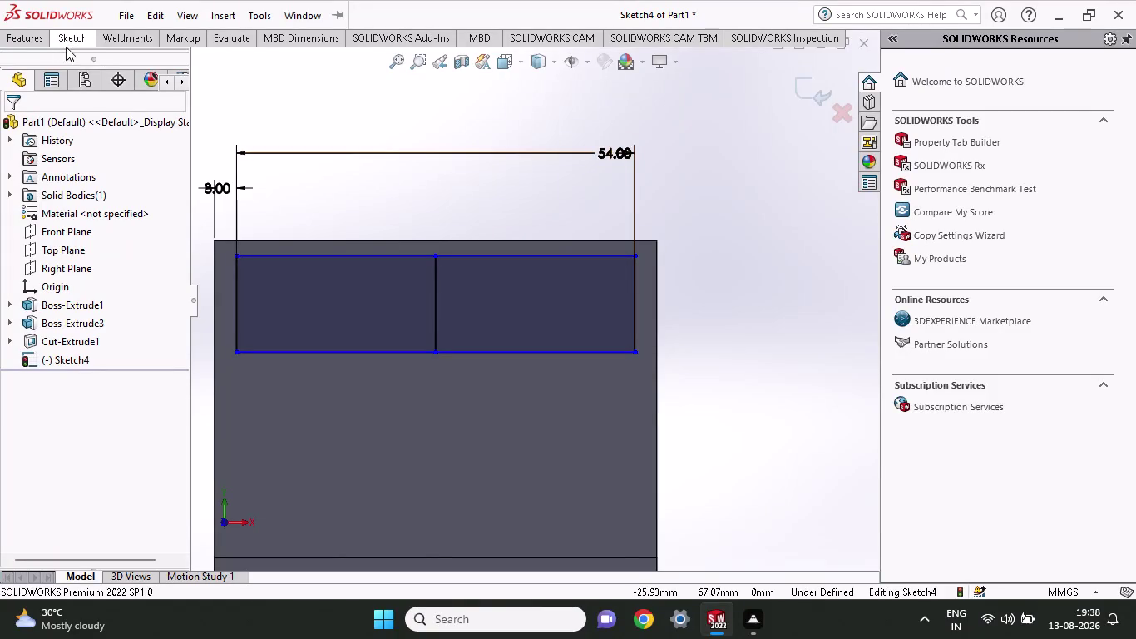
Offset the middle dividing line 1 mm to the left.
click(67, 44)
click(329, 68)
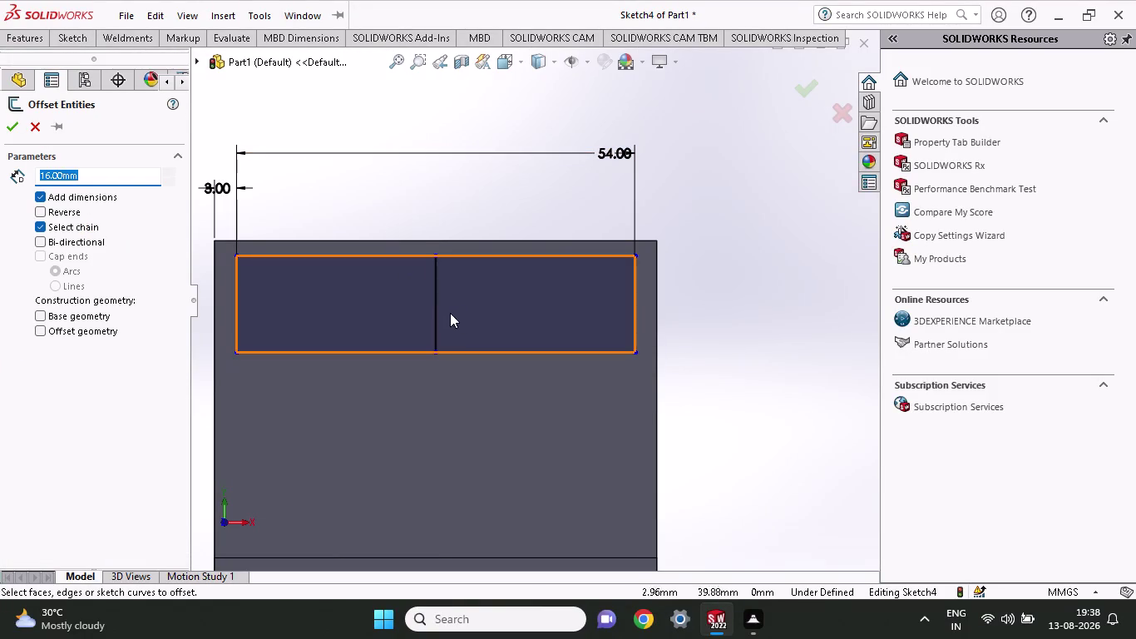
click(432, 309)
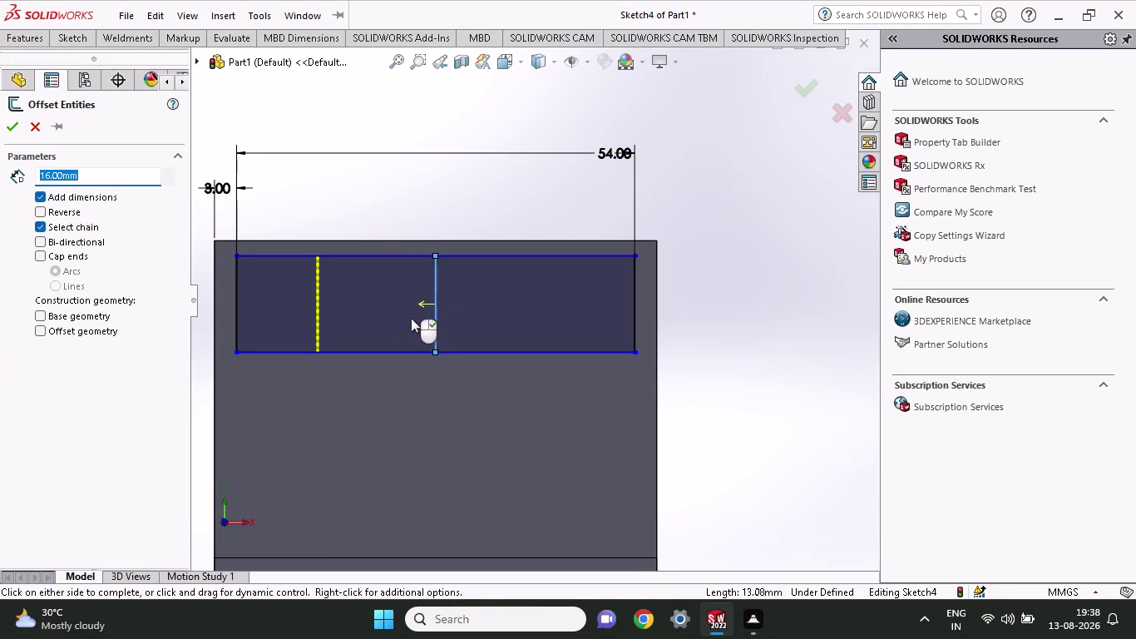
drag(108, 176, 0, 186)
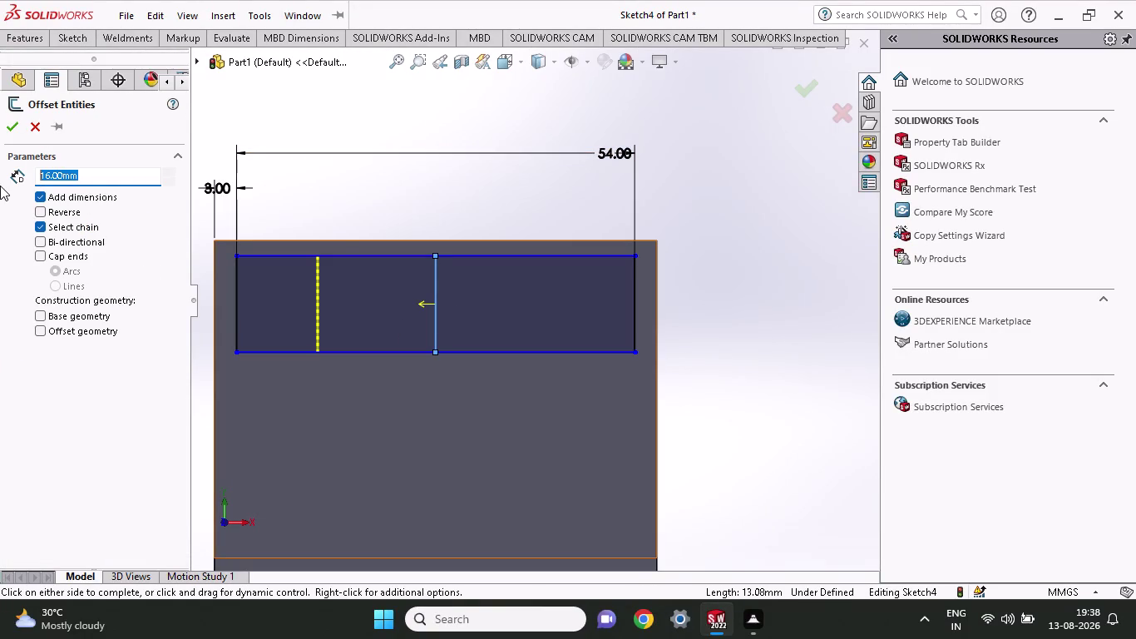
key(1)
key(Return)
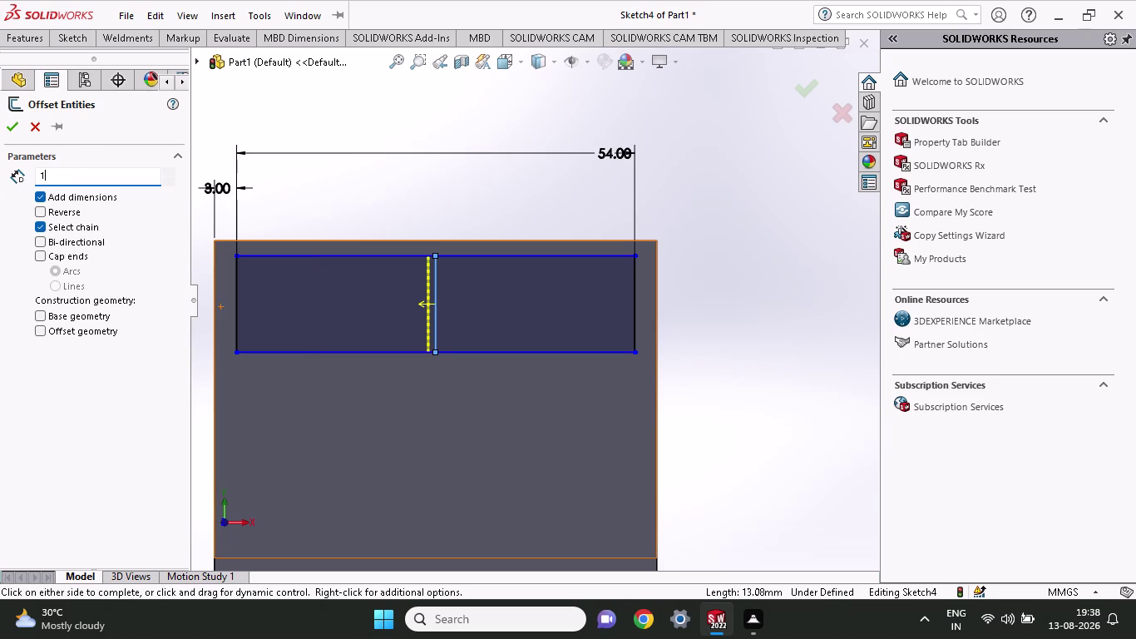
click(9, 134)
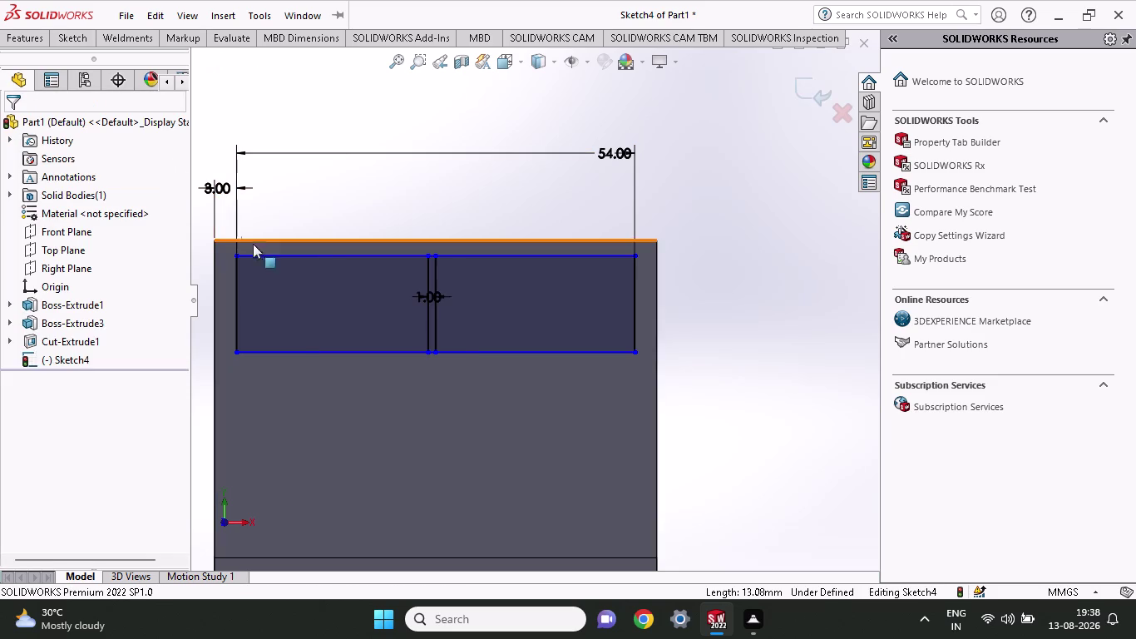
Offset the middle line 1 mm to the right using Reverse.
click(82, 45)
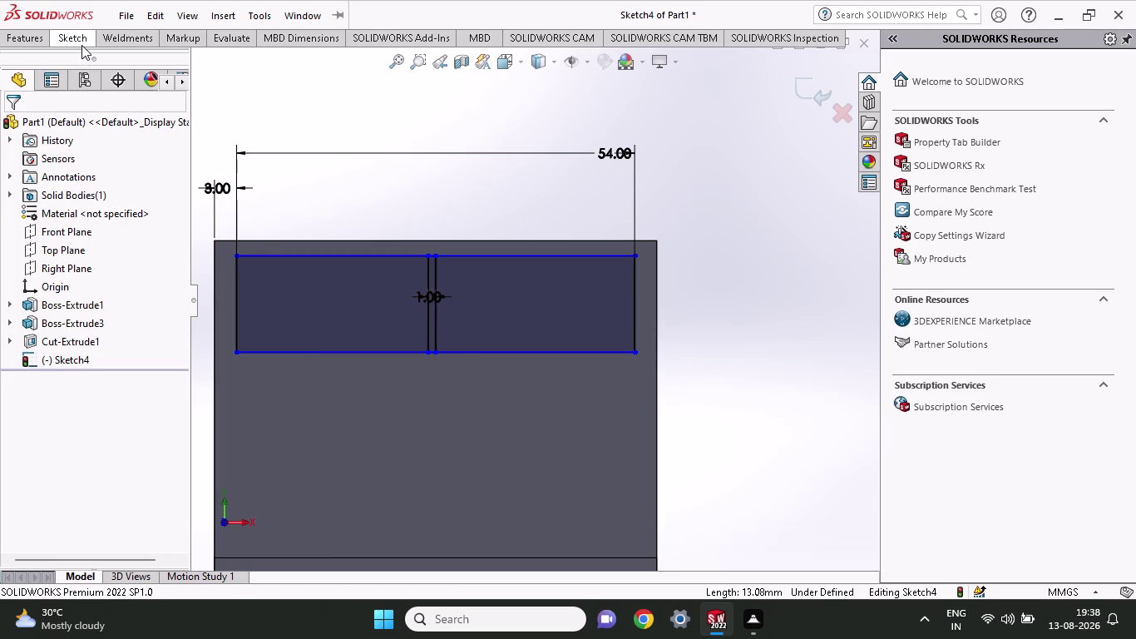
click(319, 71)
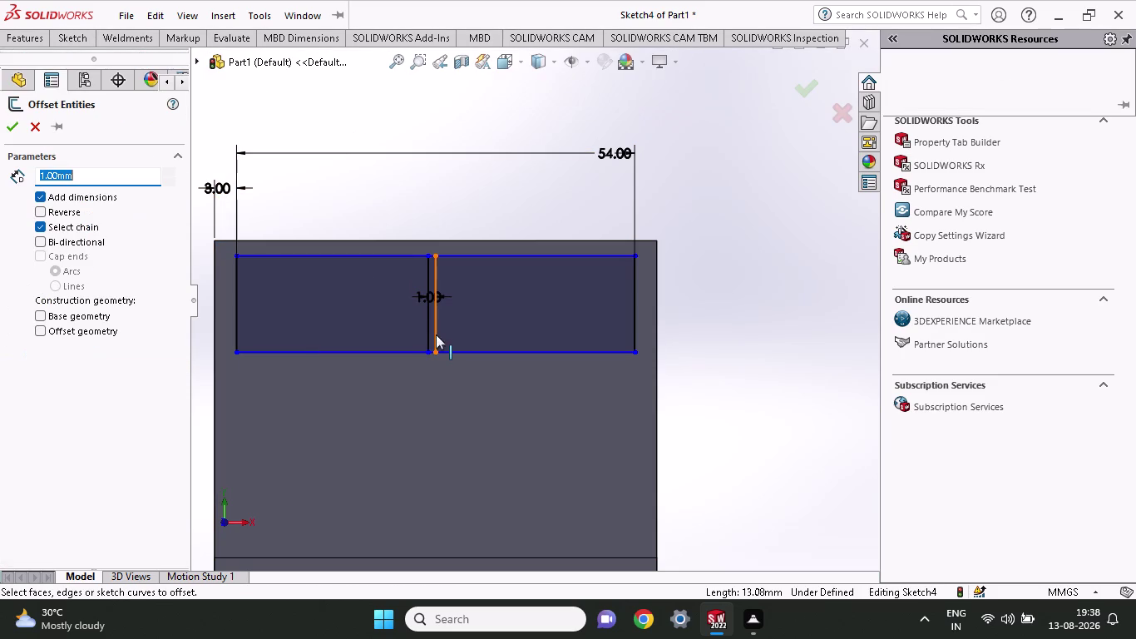
click(435, 334)
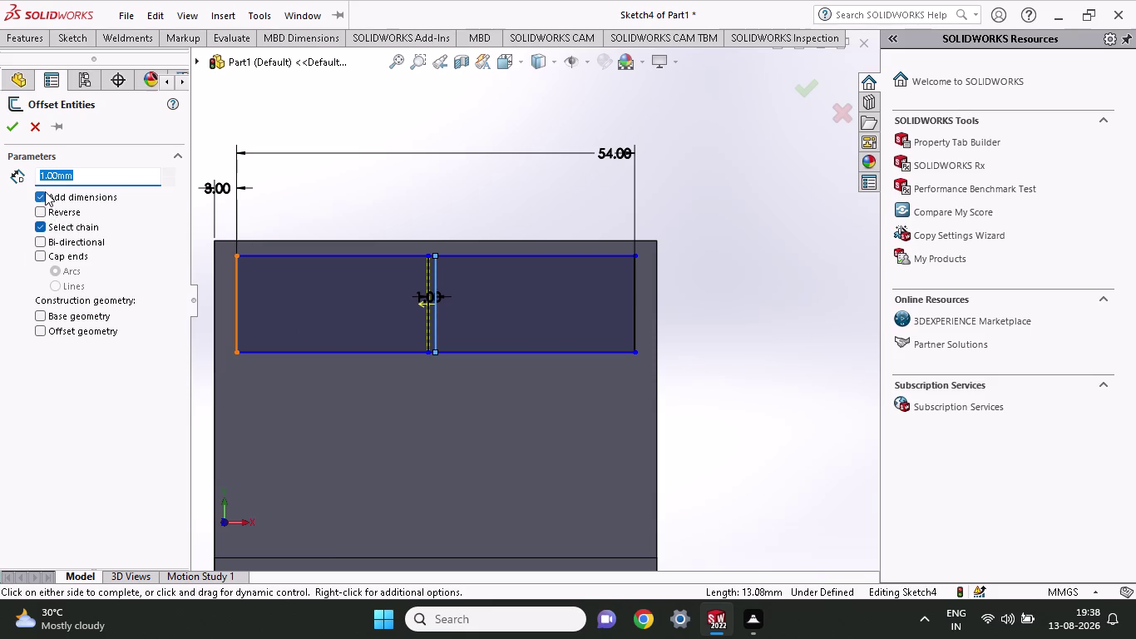
click(45, 207)
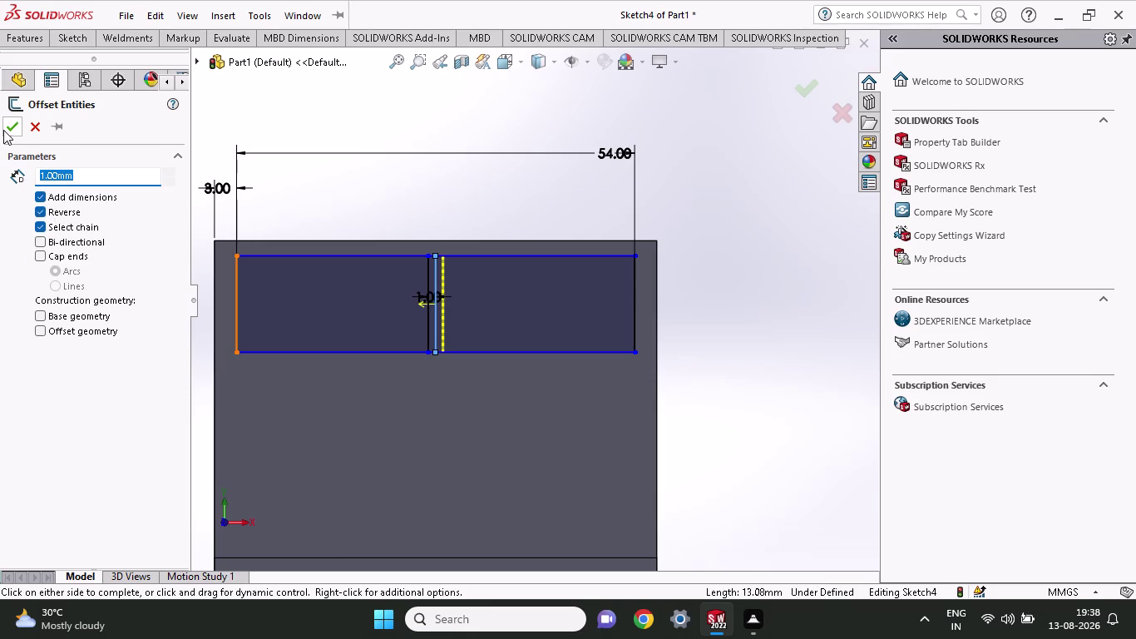
click(5, 128)
scroll(down, 3)
scroll(down, 3)
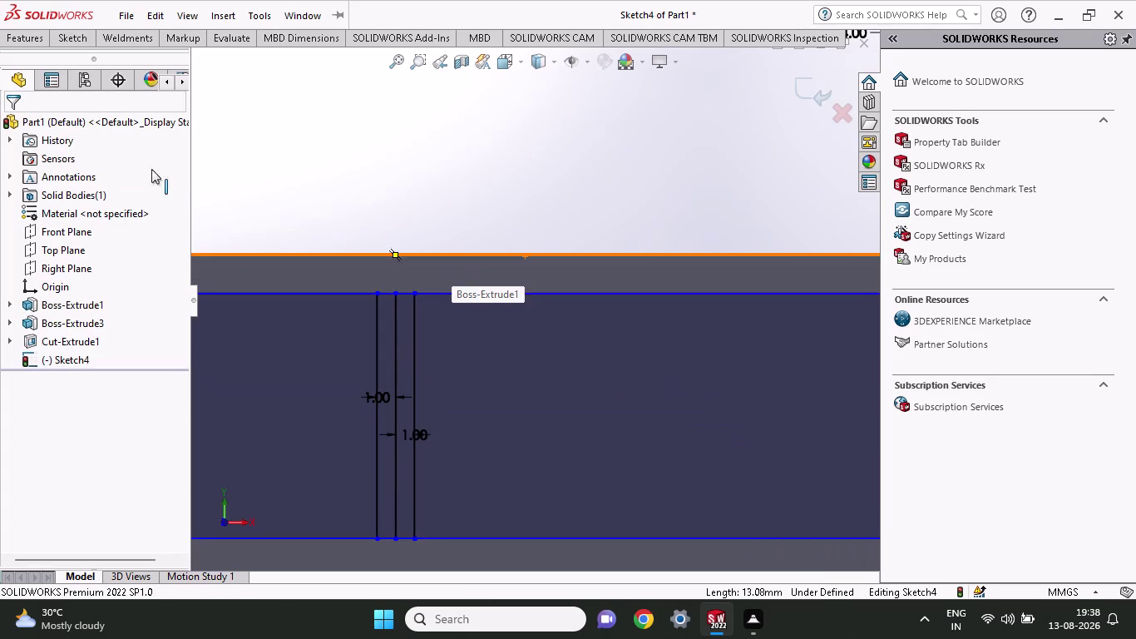
click(57, 39)
Trim the top and bottom edge segments between the 1 mm offsets, leaving two rectangles.
click(234, 72)
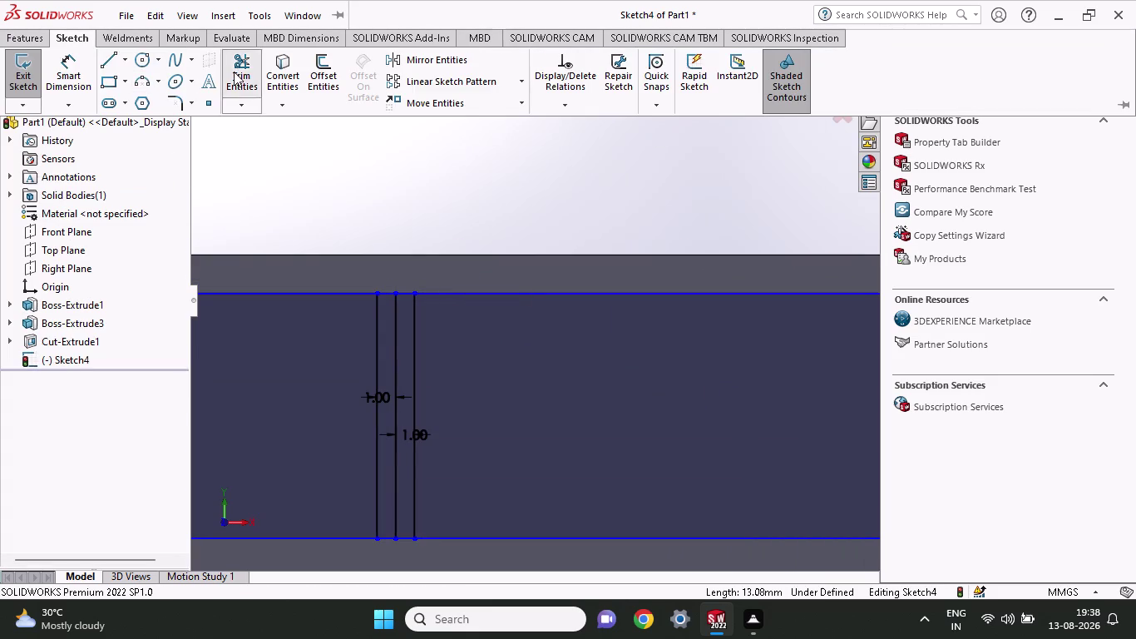
click(396, 350)
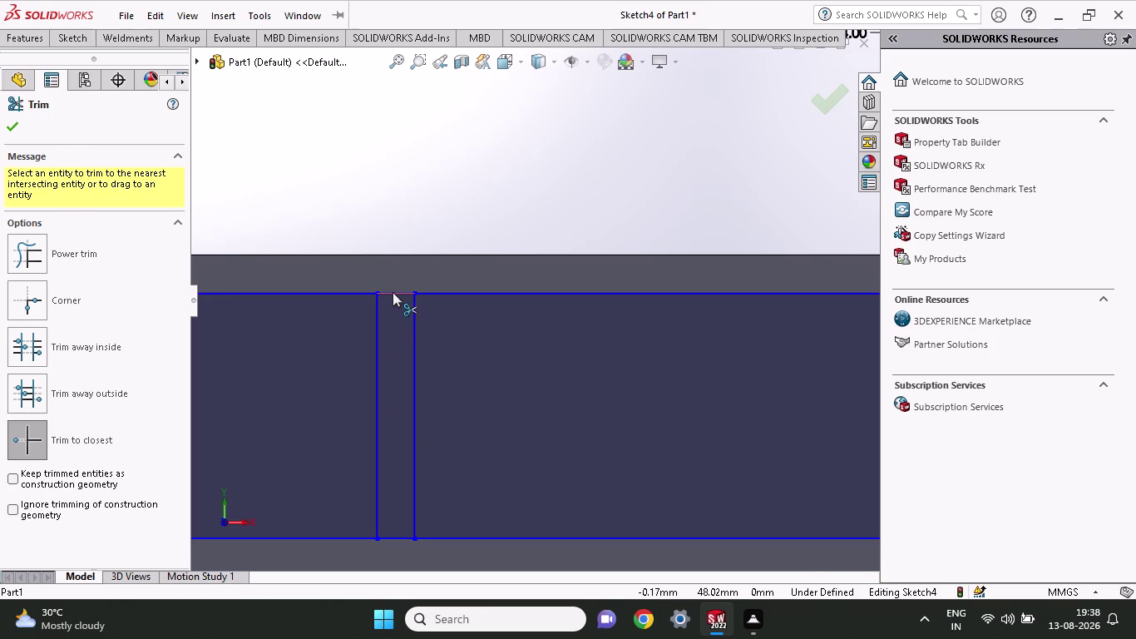
click(393, 292)
click(403, 534)
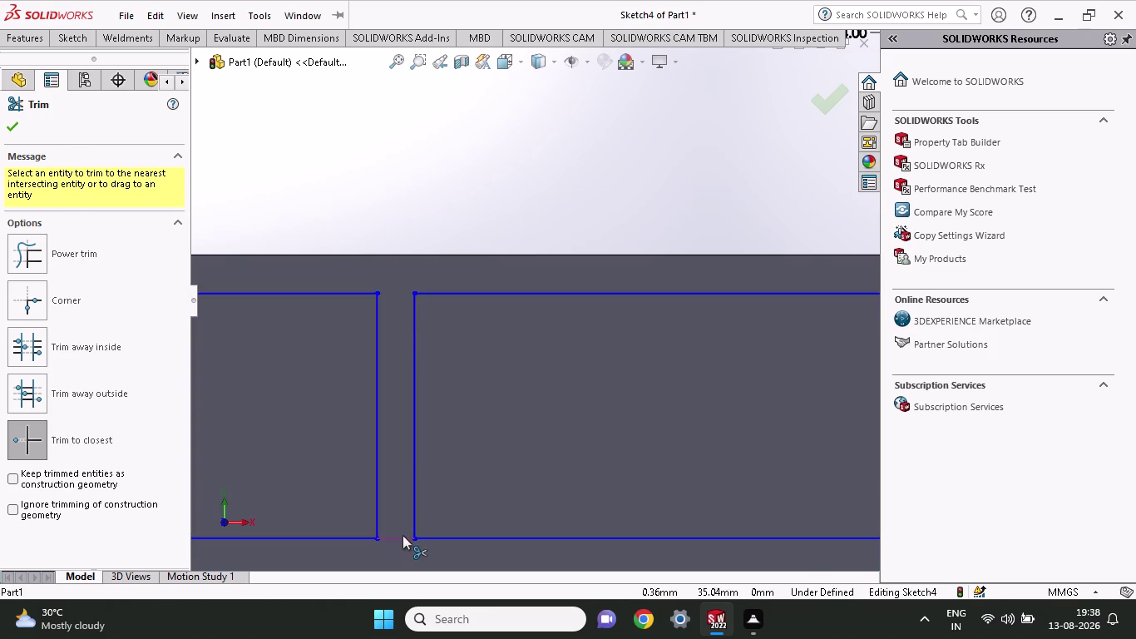
scroll(up, 3)
scroll(up, 3)
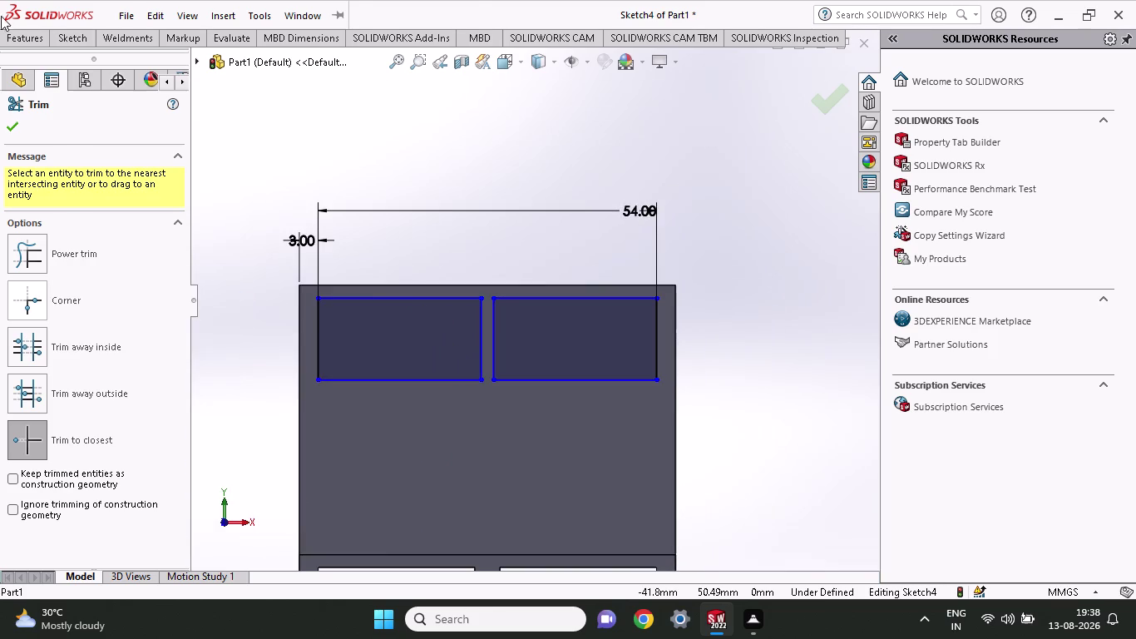
click(9, 35)
Extrude-cut both rectangles Through All the upper back panel and inspect the openings.
click(236, 69)
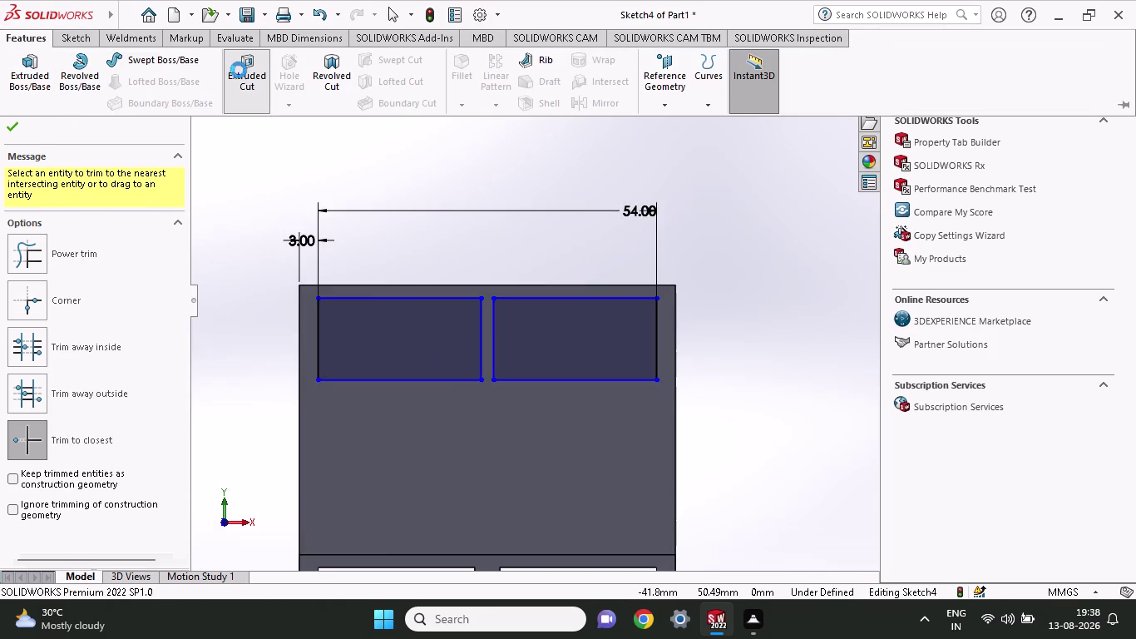
middle_drag(347, 252, 377, 288)
click(16, 121)
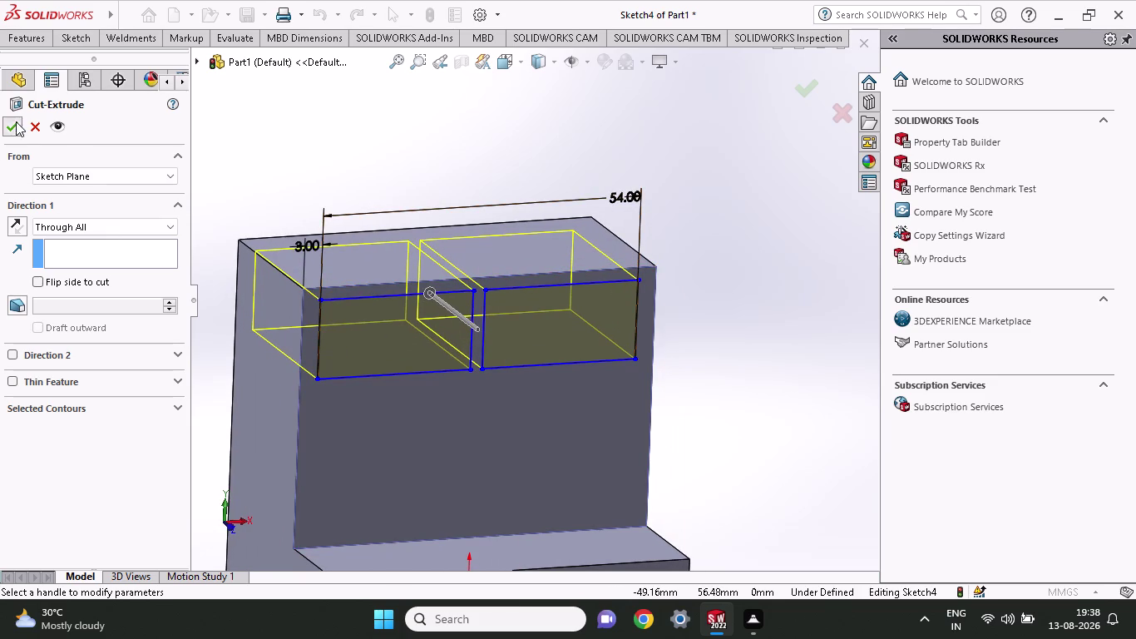
scroll(up, 3)
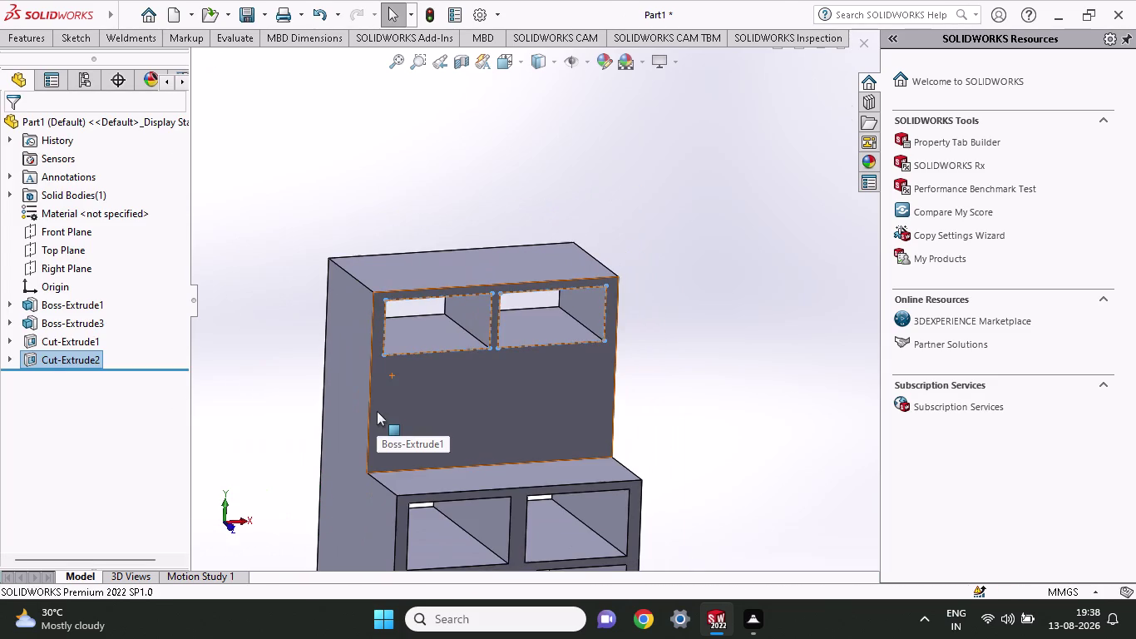
scroll(up, 3)
middle_drag(288, 425, 272, 406)
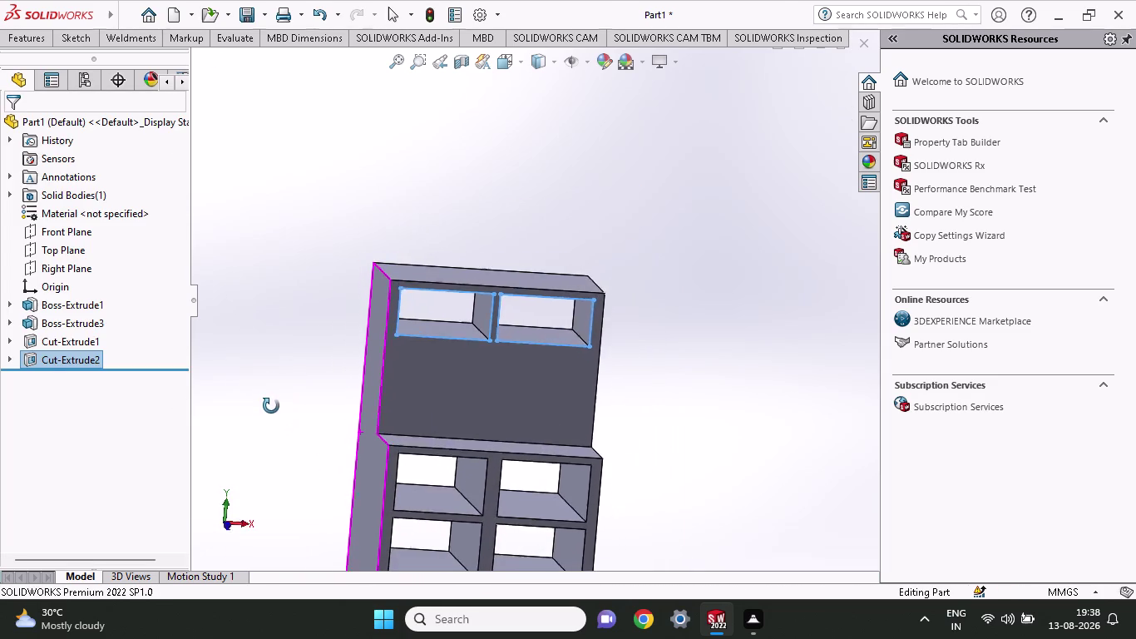
middle_drag(272, 406, 269, 435)
scroll(up, 3)
scroll(up, 3)
Rotate to the front and start a sketch on the upper panel's front face.
middle_drag(660, 469, 645, 426)
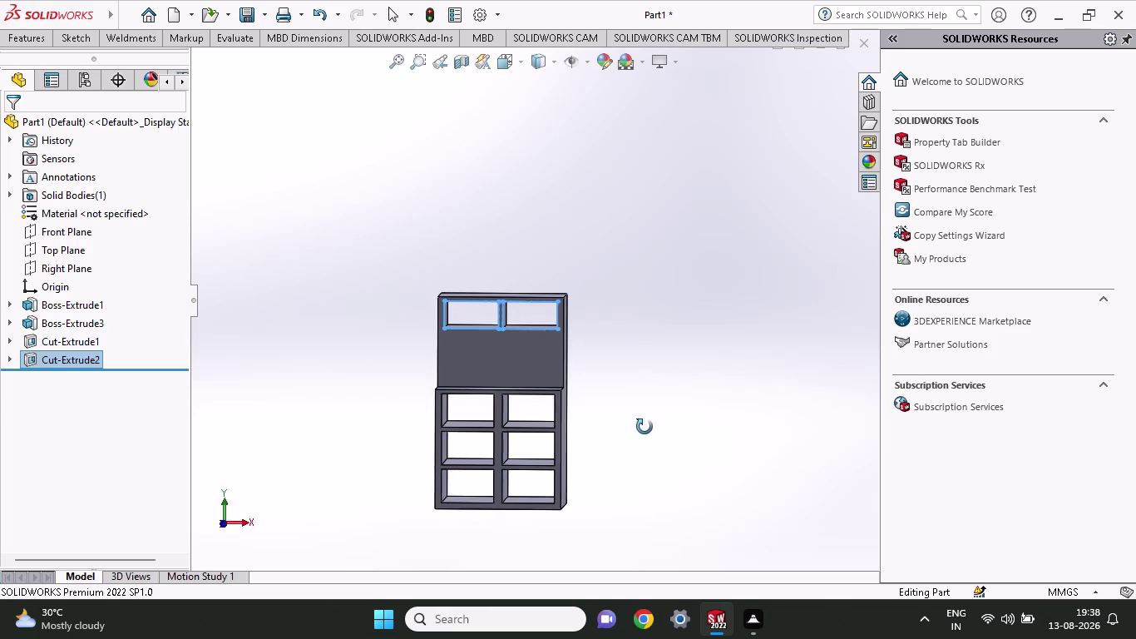
middle_drag(644, 427, 646, 426)
scroll(down, 3)
click(464, 335)
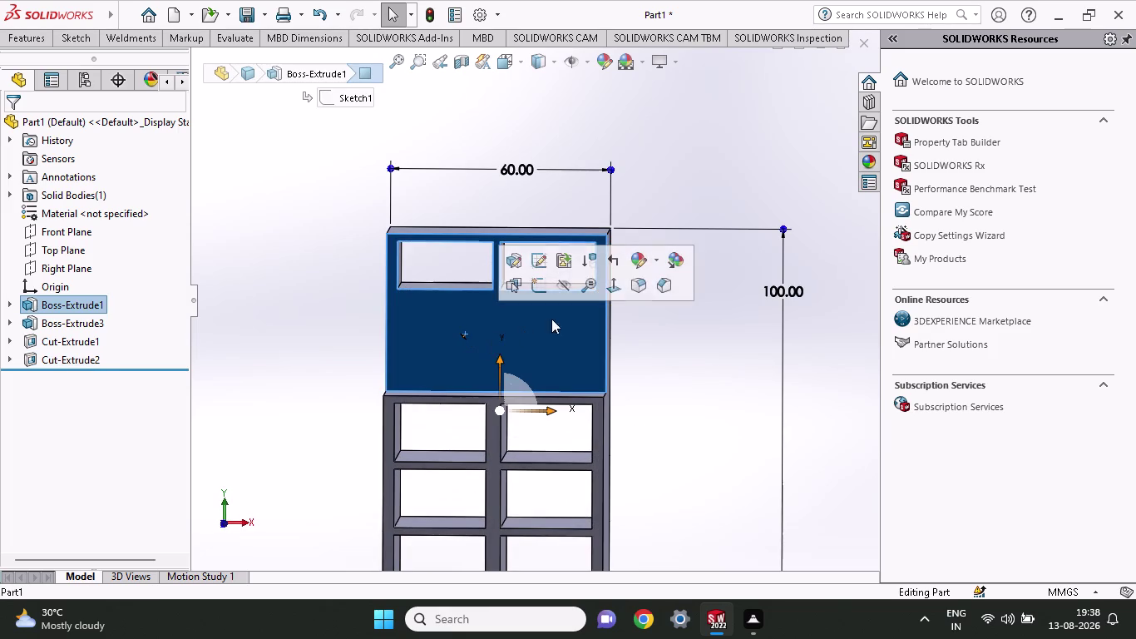
click(536, 288)
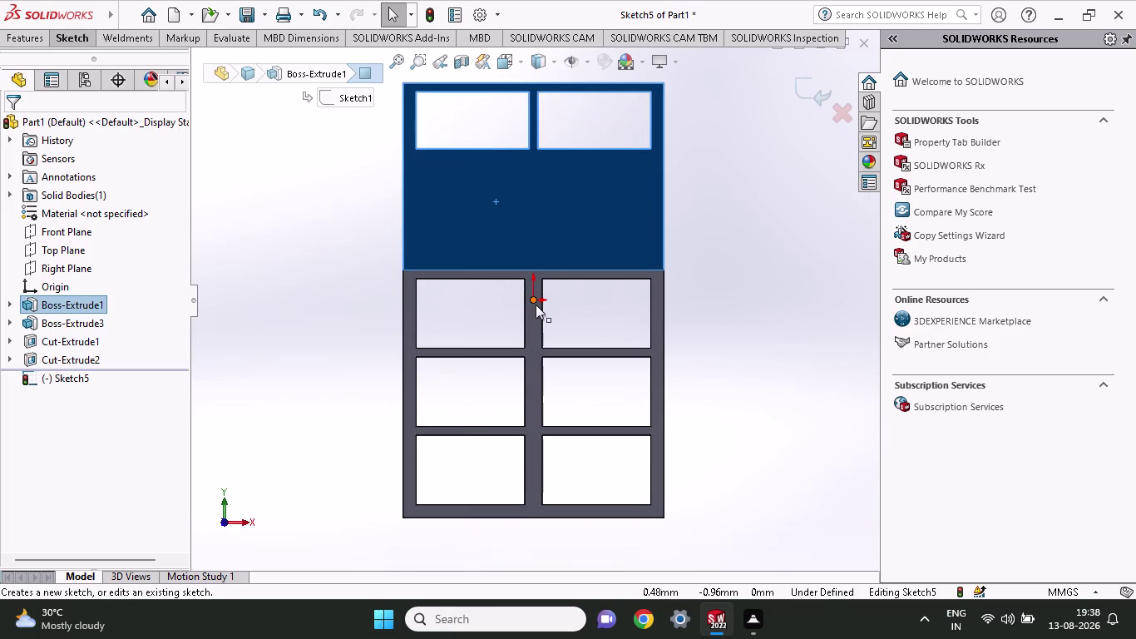